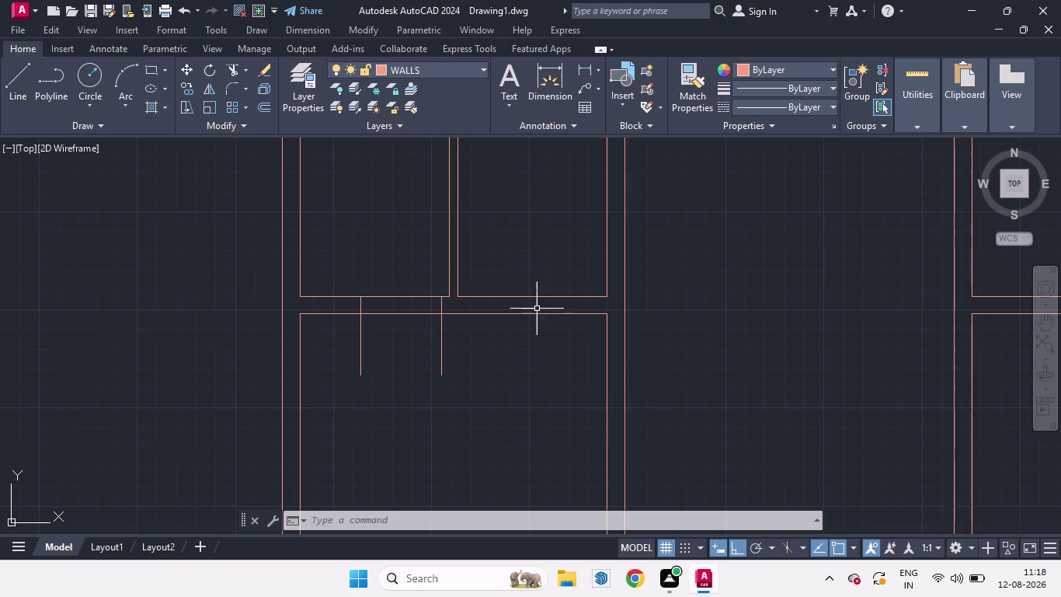
Start an Offset command on the interior wall, then cancel it.
scroll(down, 3)
scroll(up, 3)
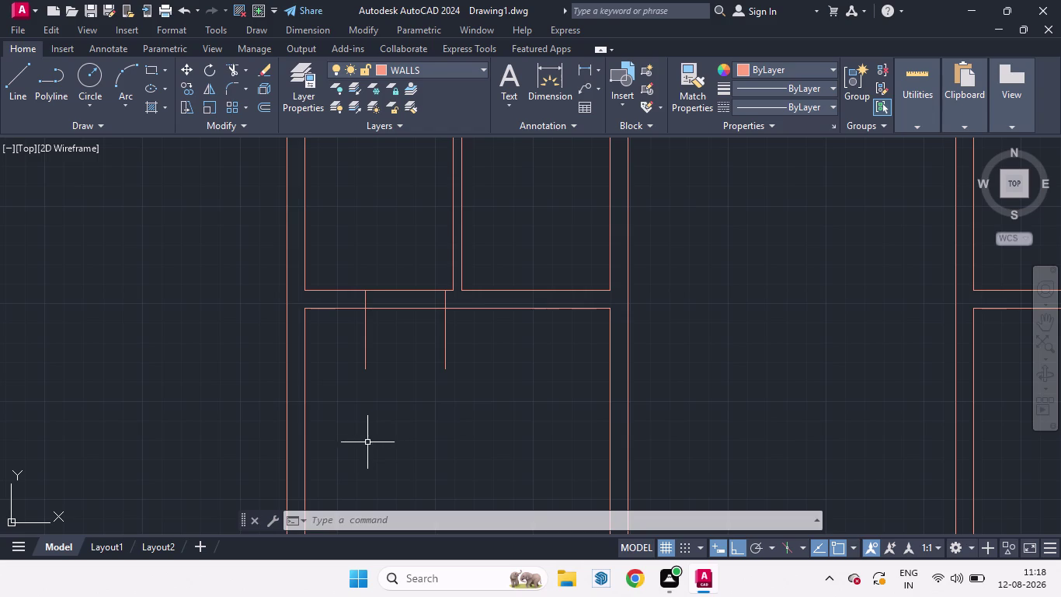
key(space)
key(t)
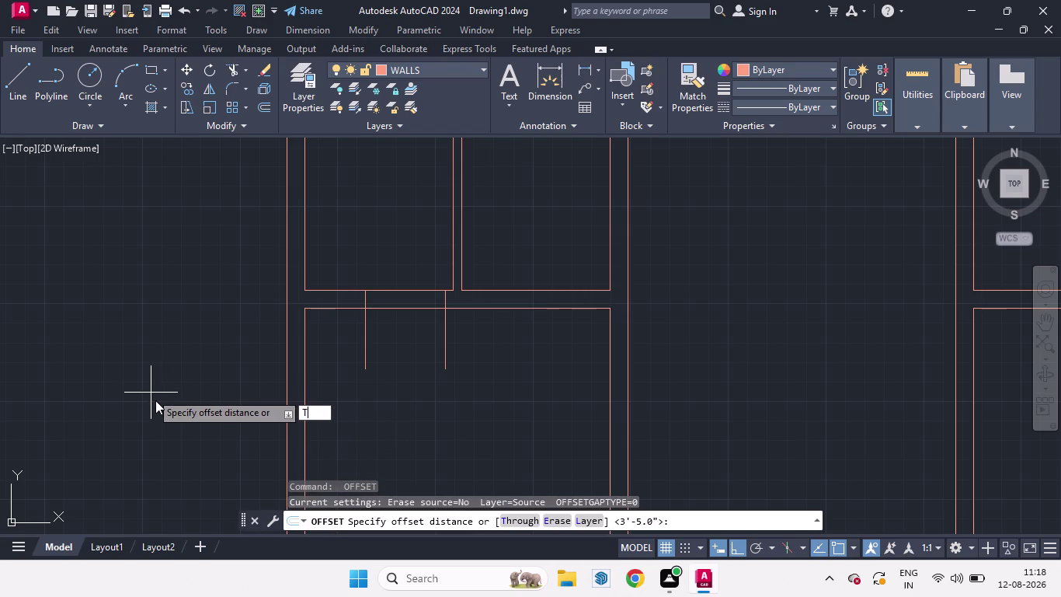
key(Escape)
key(Escape)
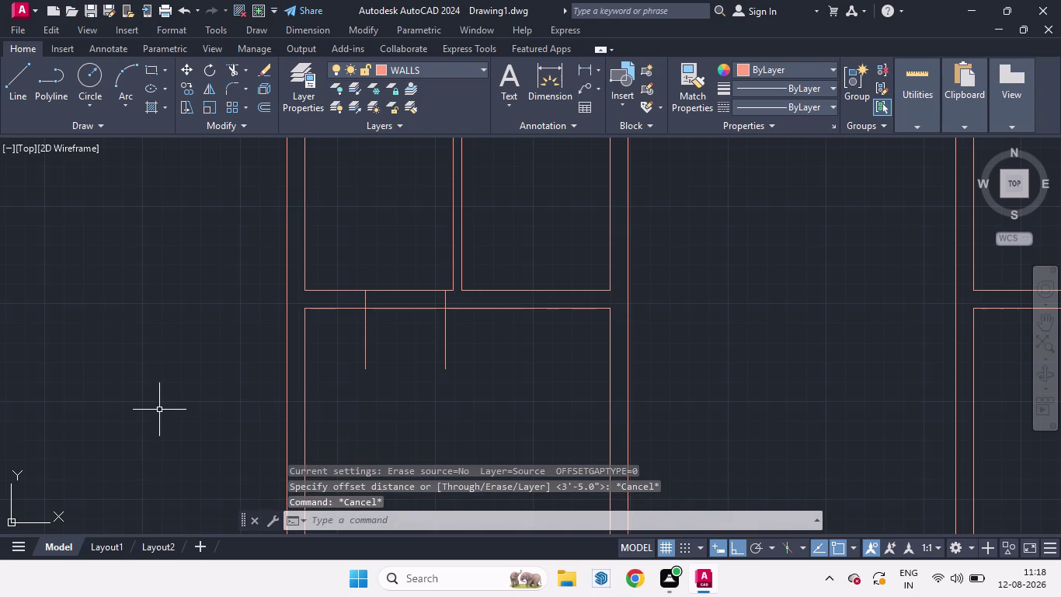
Trim the wall lines and guide pieces between the two door guides to open the doorway.
key(t)
key(r)
key(Return)
key(Return)
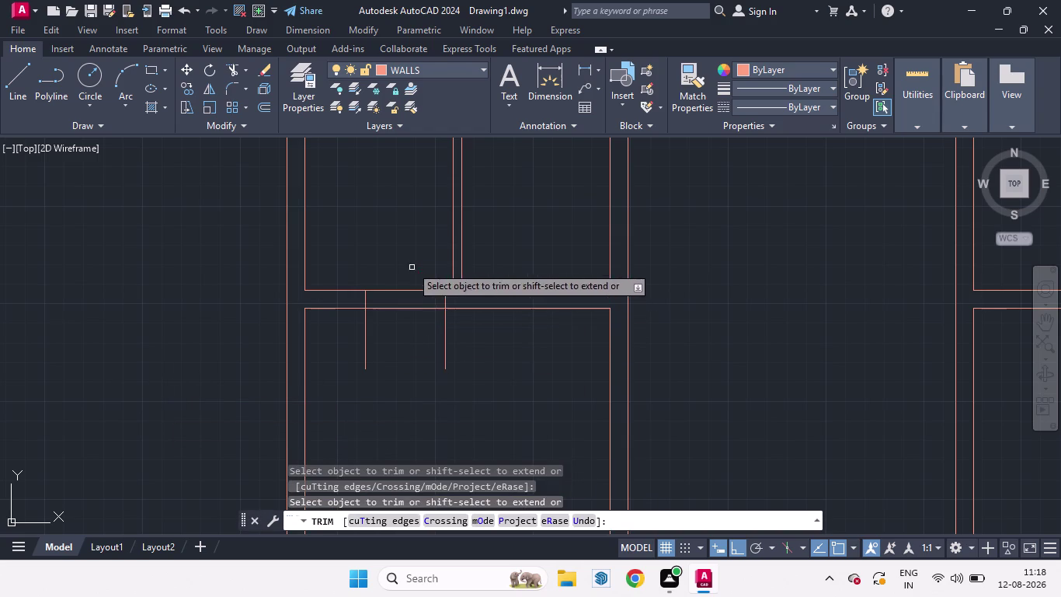
drag(394, 251, 390, 359)
drag(392, 350, 350, 349)
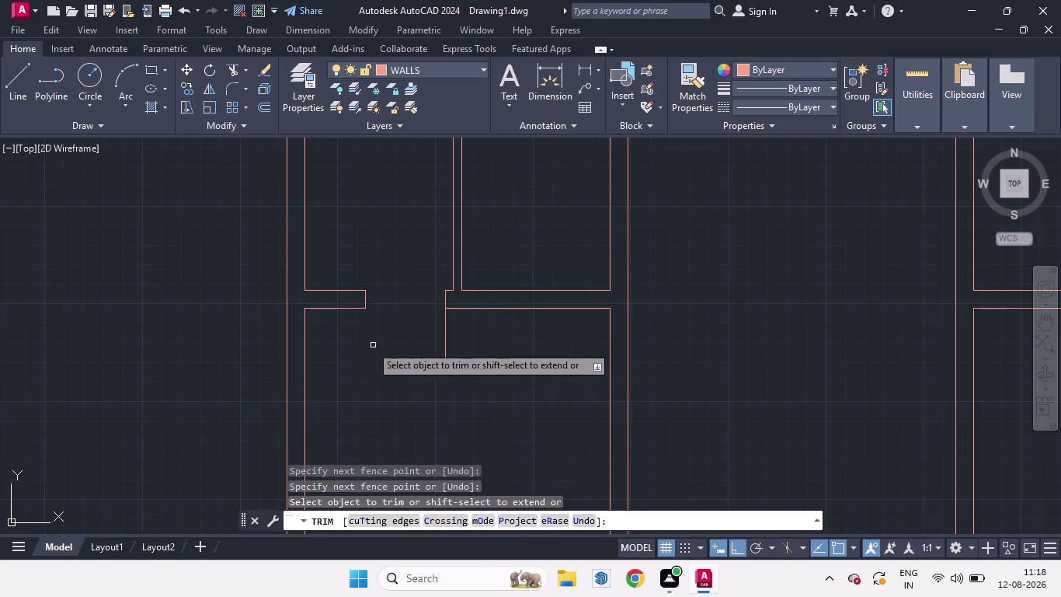
drag(371, 345, 484, 348)
key(space)
scroll(down, 3)
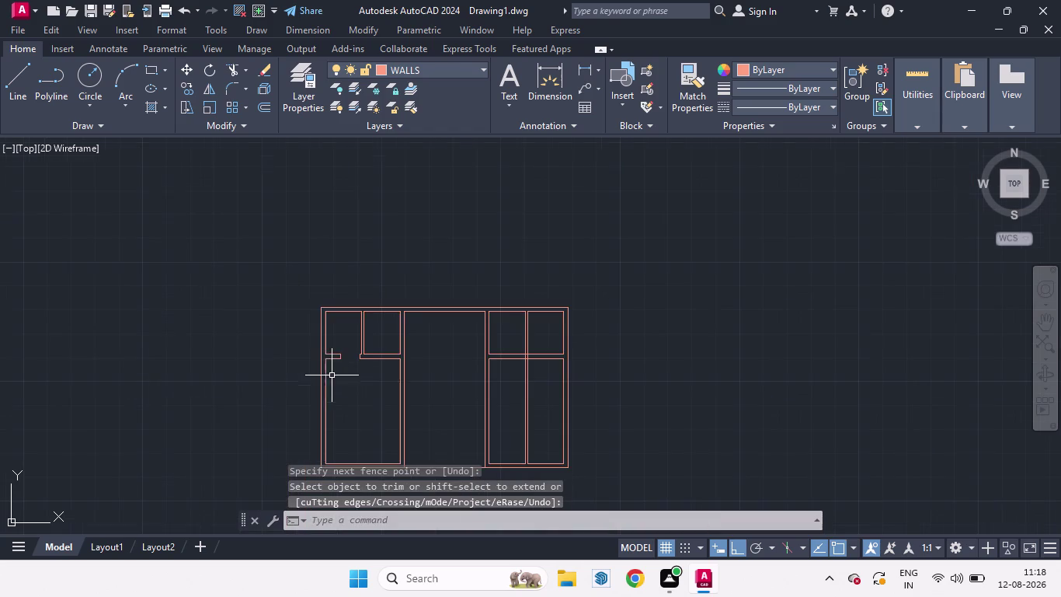
scroll(up, 3)
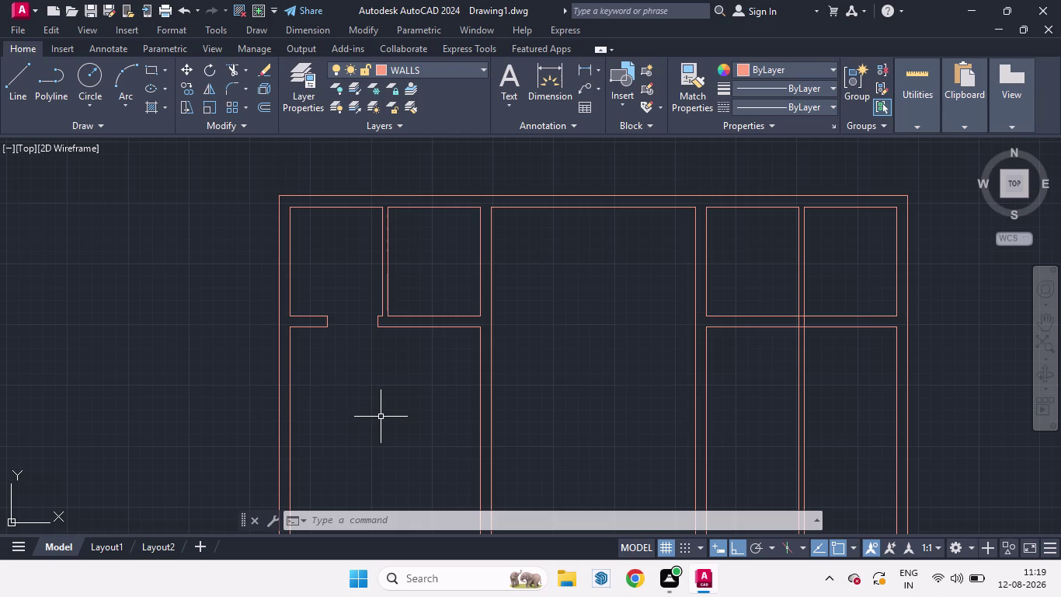
scroll(down, 3)
scroll(down, 3)
scroll(up, 3)
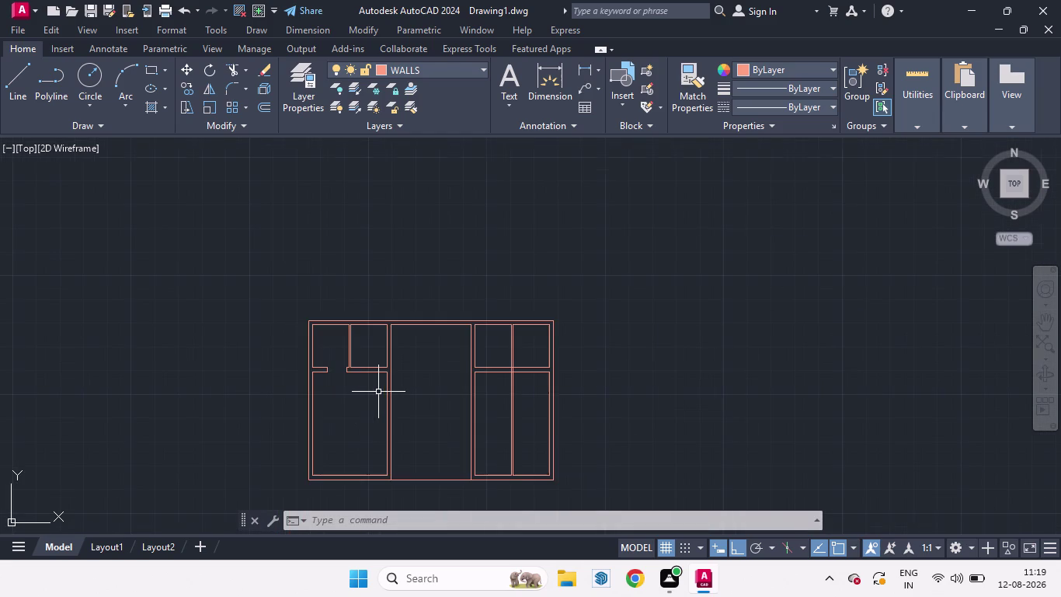
scroll(up, 3)
scroll(down, 3)
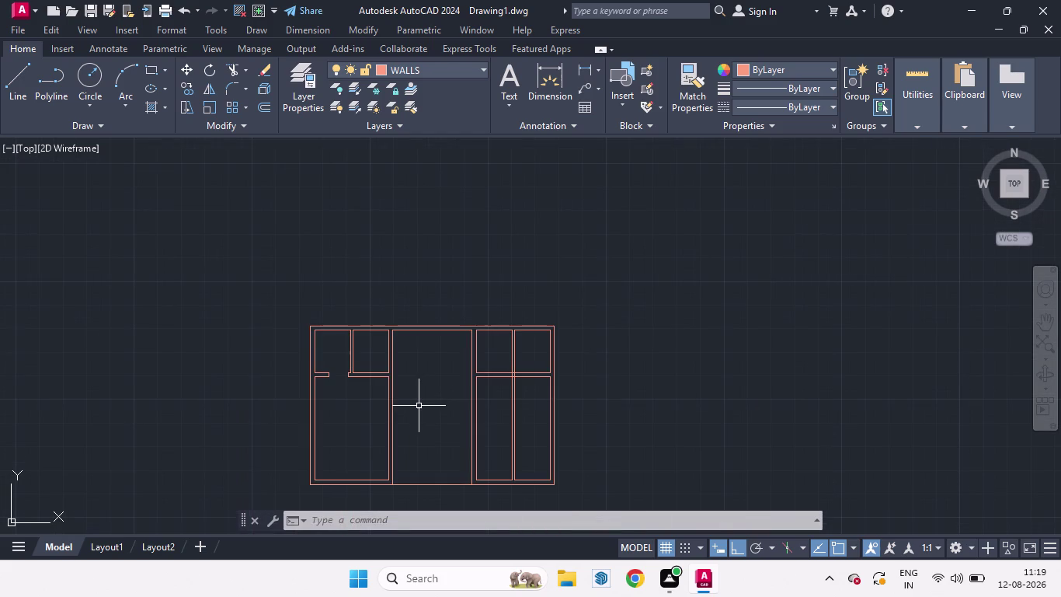